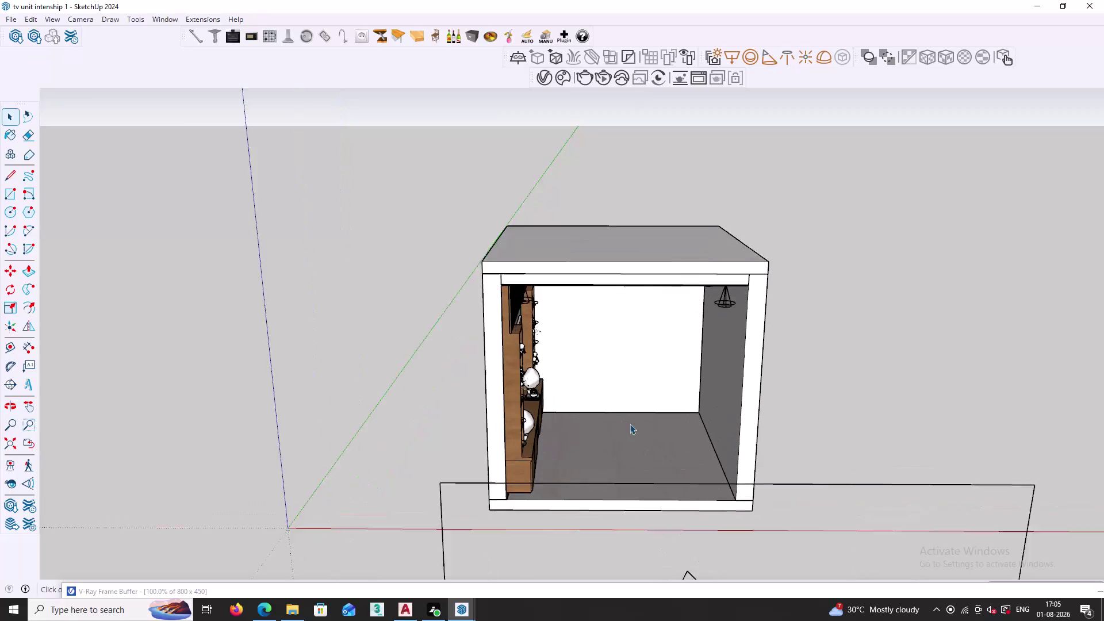
Orbit the room view to face the wooden TV unit wall and open the V-Ray Asset Editor.
middle_drag(629, 462, 612, 438)
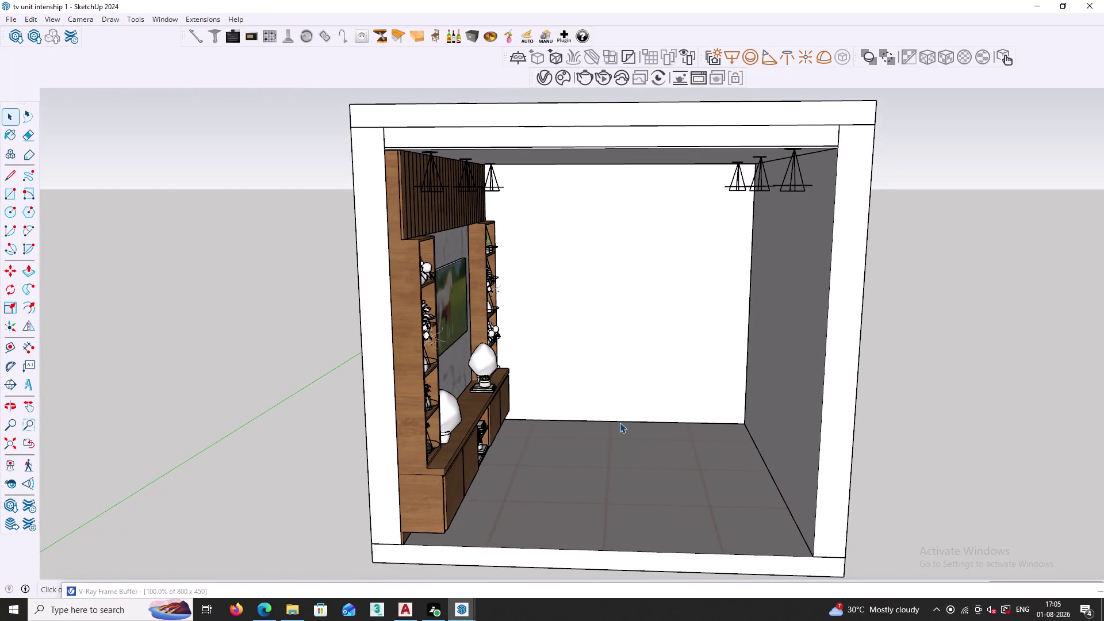
middle_drag(621, 410, 608, 472)
middle_drag(617, 481, 528, 460)
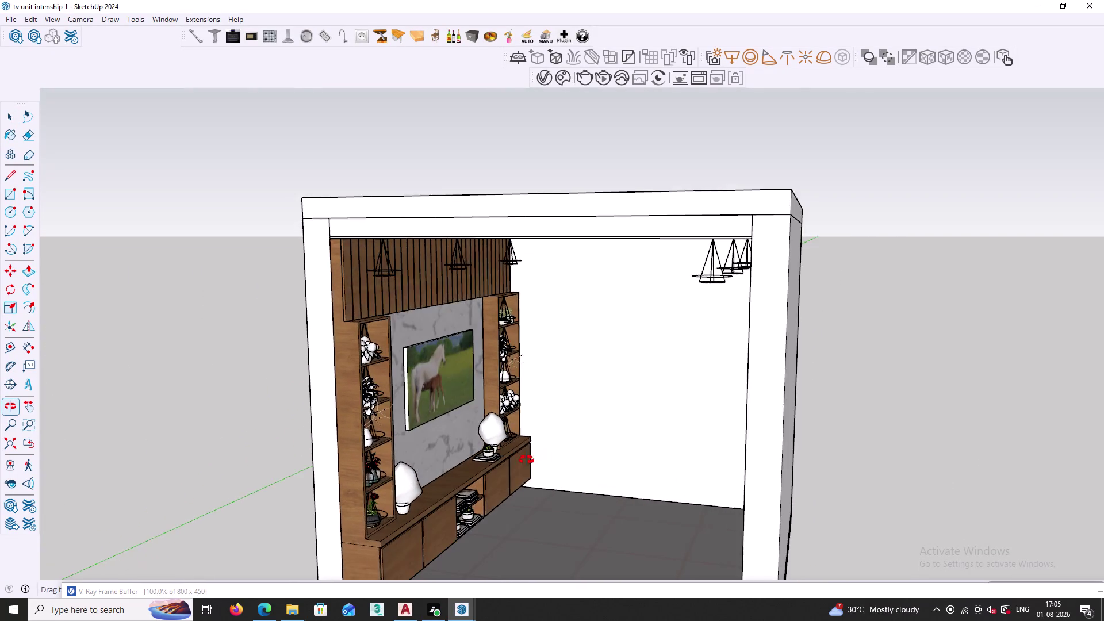
middle_drag(528, 460, 523, 460)
middle_drag(528, 485, 593, 461)
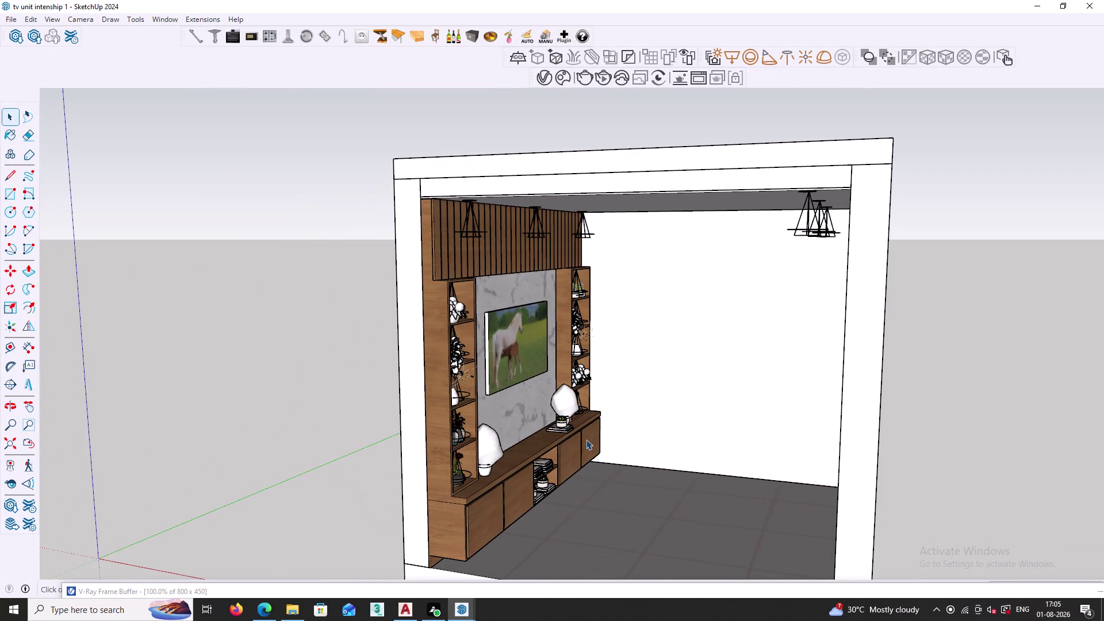
click(544, 78)
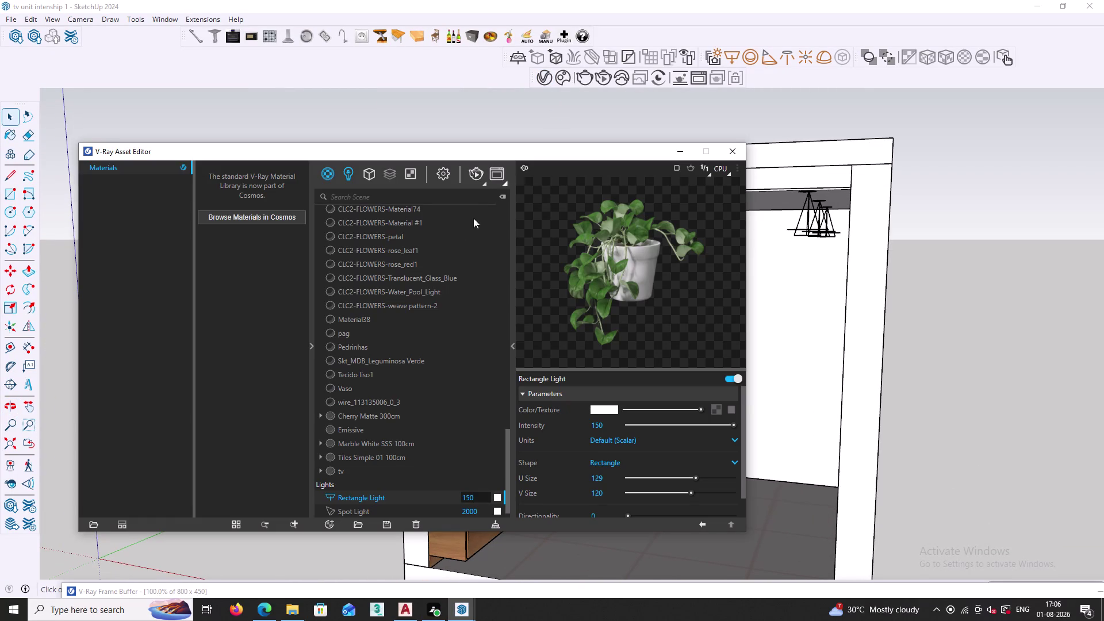
Turn Progressive off, enable Denoiser and Safe Frame, and set a 1:1 aspect ratio.
click(443, 173)
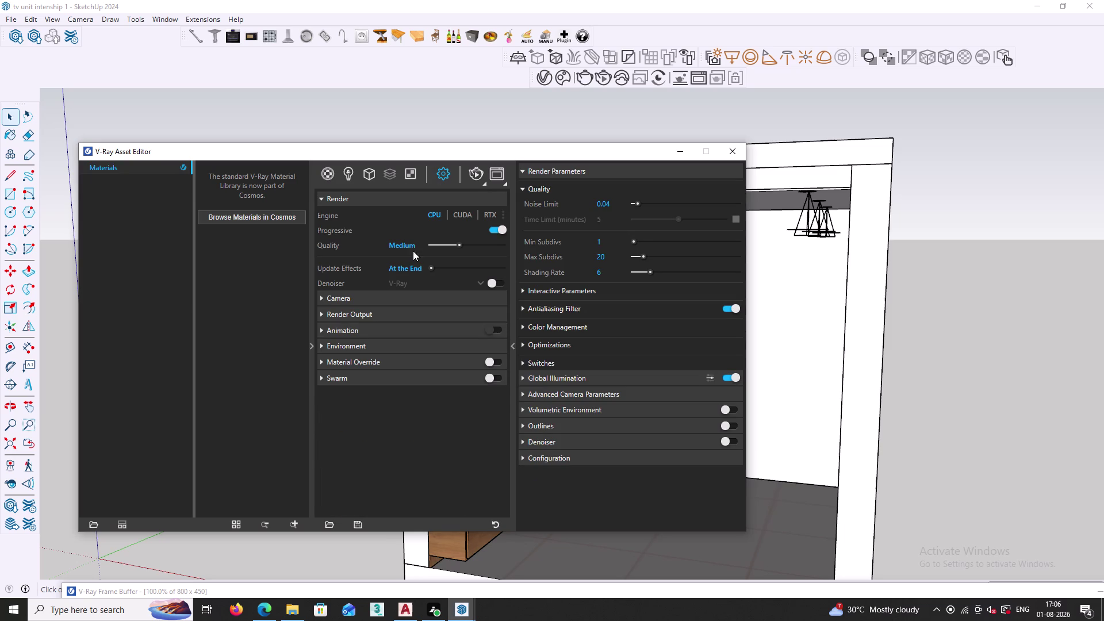
click(495, 231)
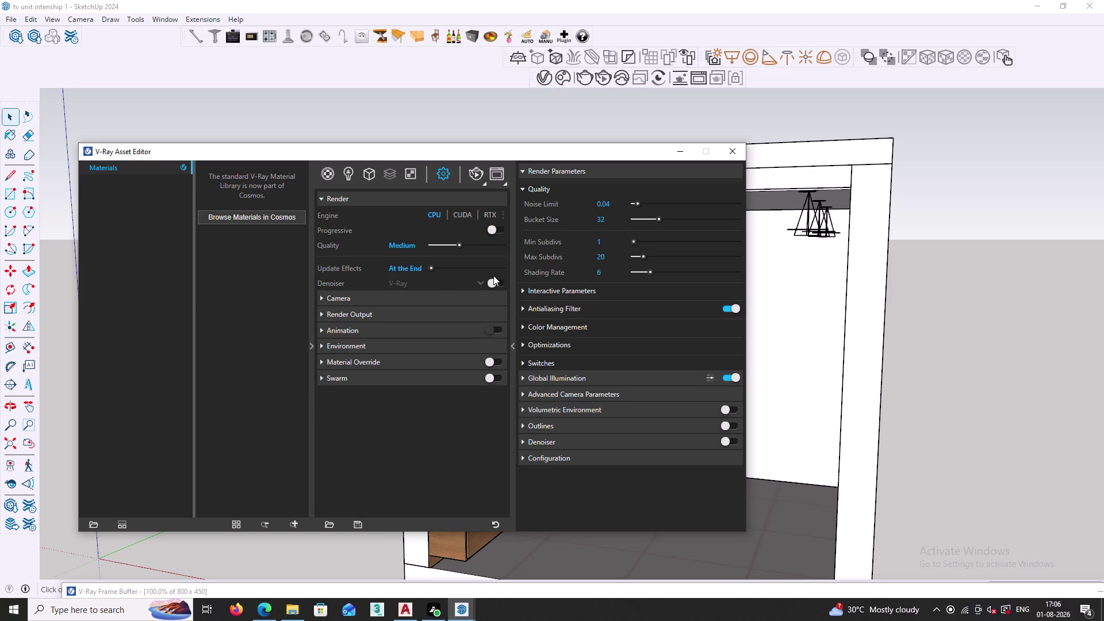
click(497, 286)
click(331, 312)
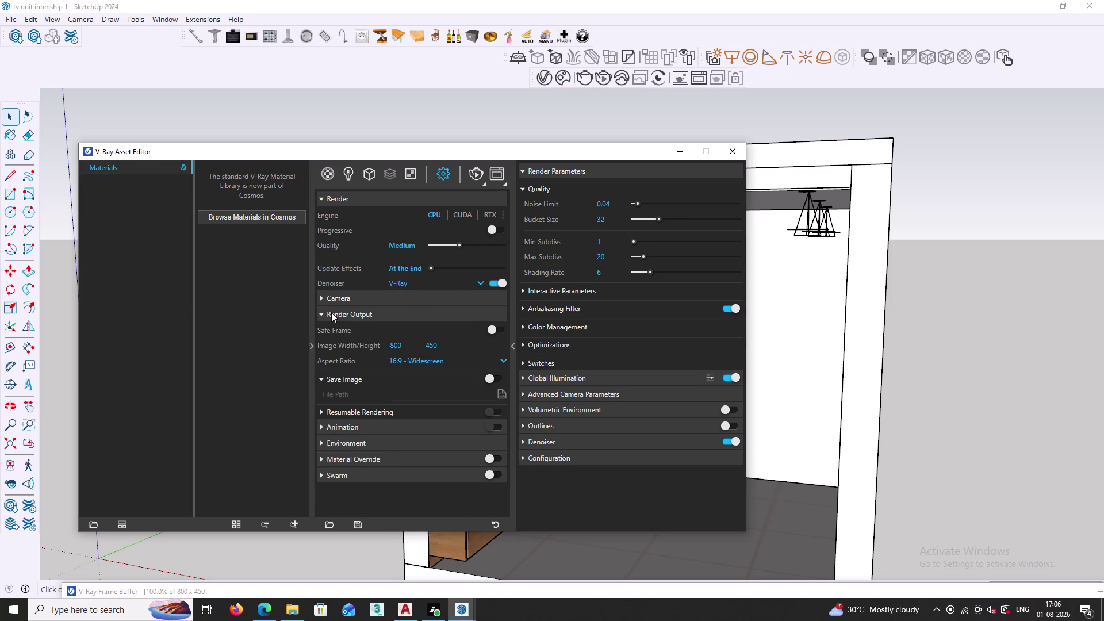
click(500, 331)
click(505, 362)
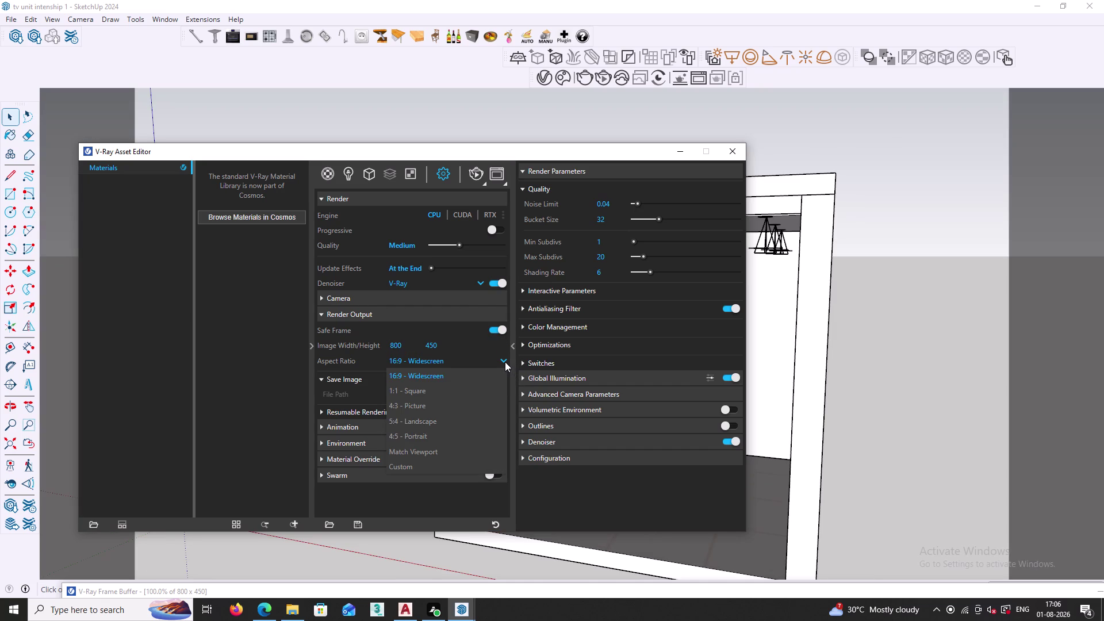
click(455, 387)
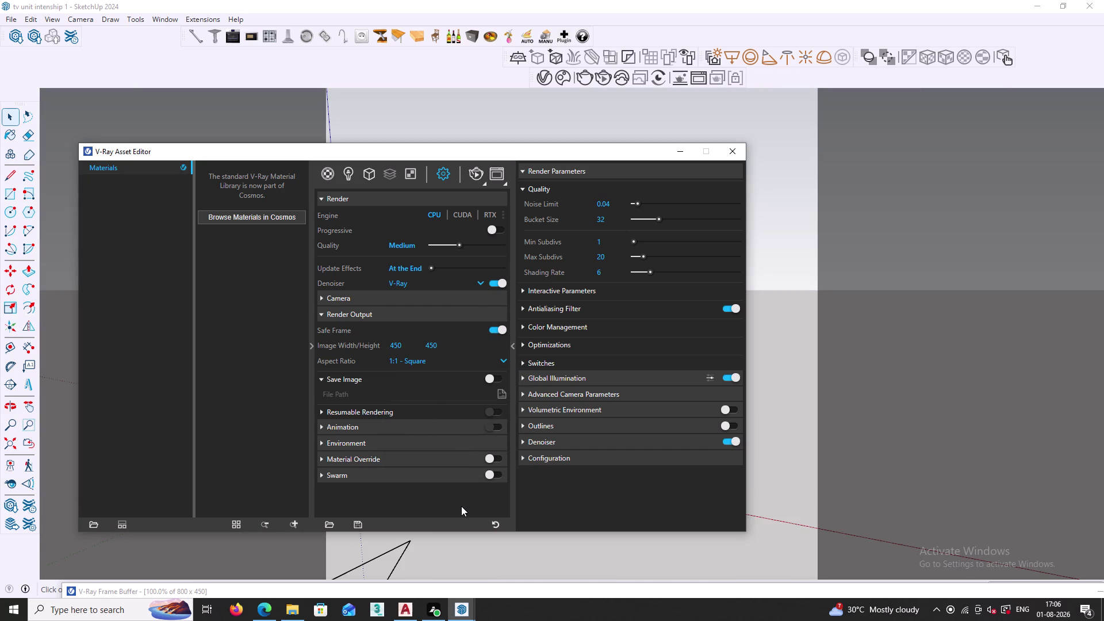
Set the noise limit to 0.02 and Primary Rays to Irradiance map.
click(612, 201)
key(BackSpace)
key(2)
click(652, 378)
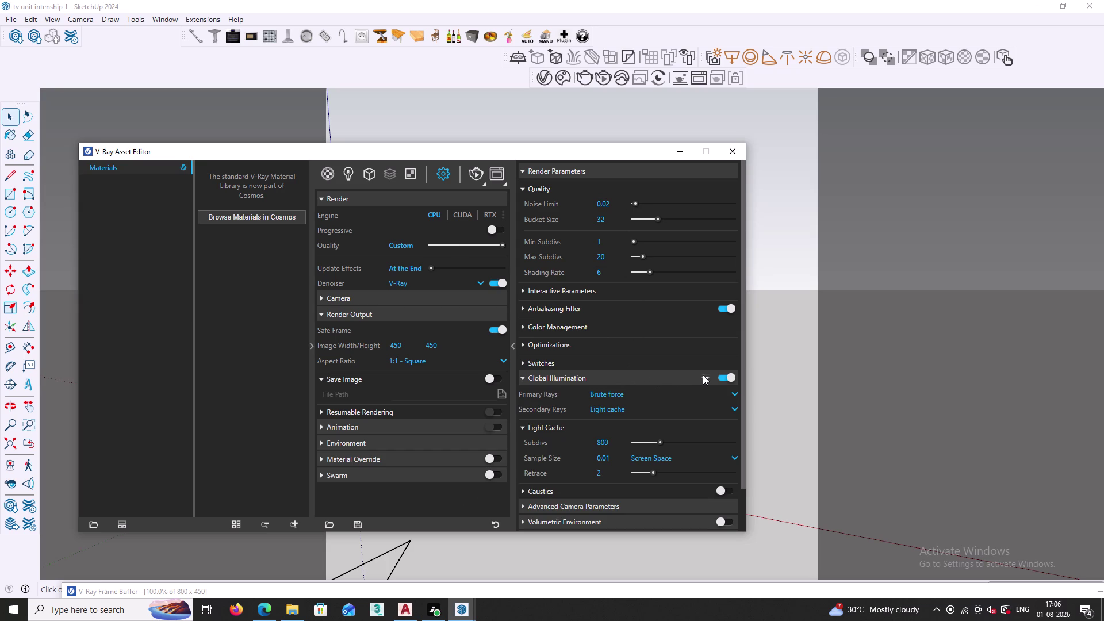
click(647, 395)
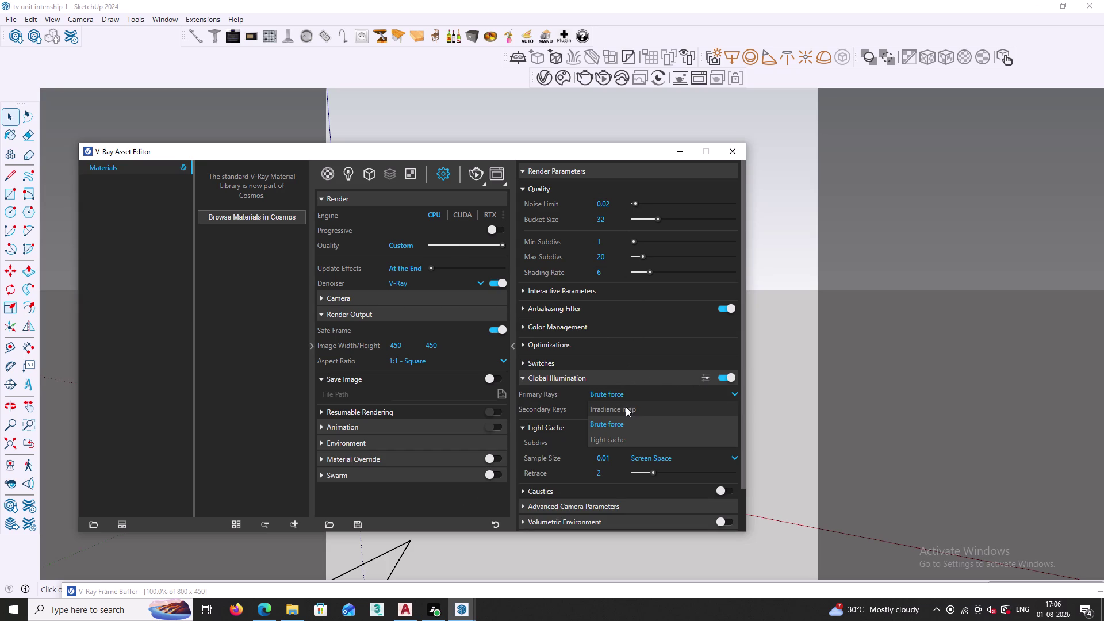
click(625, 408)
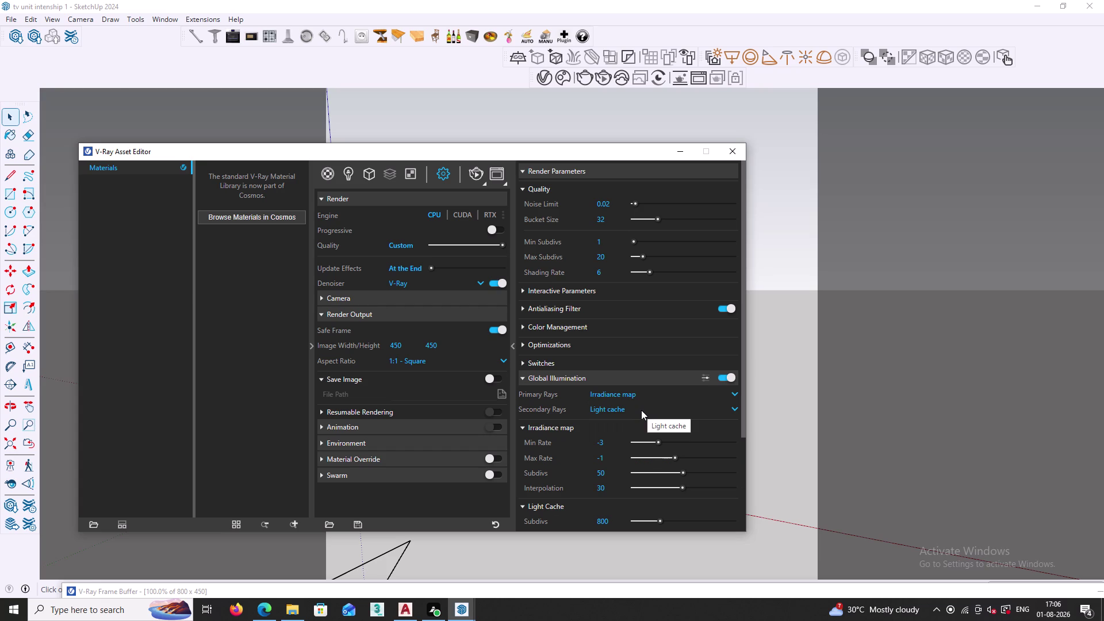
scroll(down, 3)
scroll(down, 3)
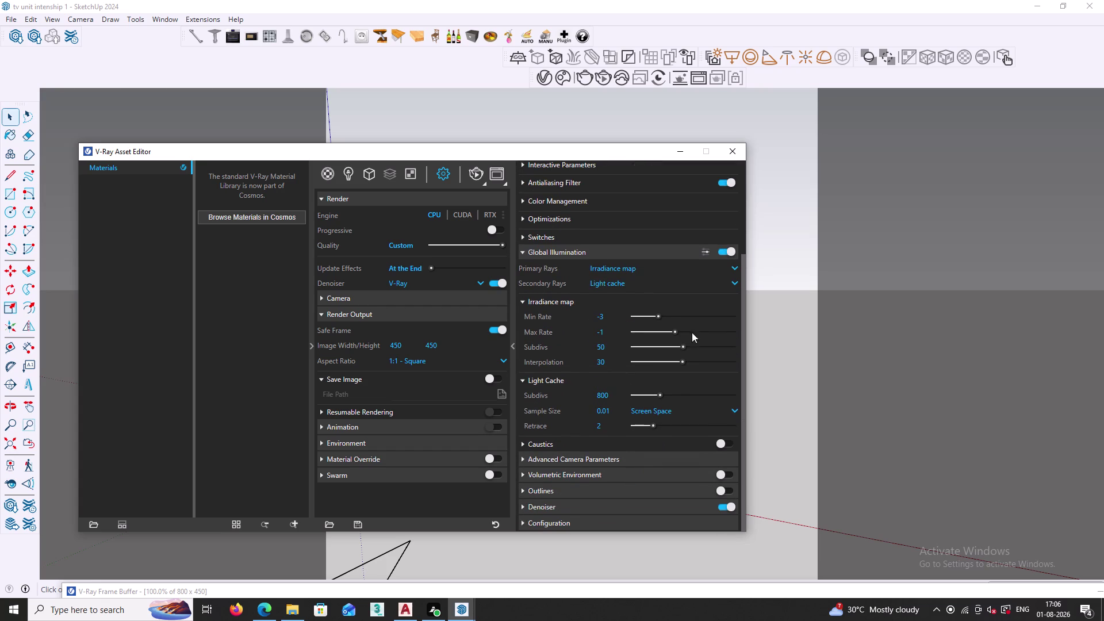
click(734, 145)
scroll(up, 3)
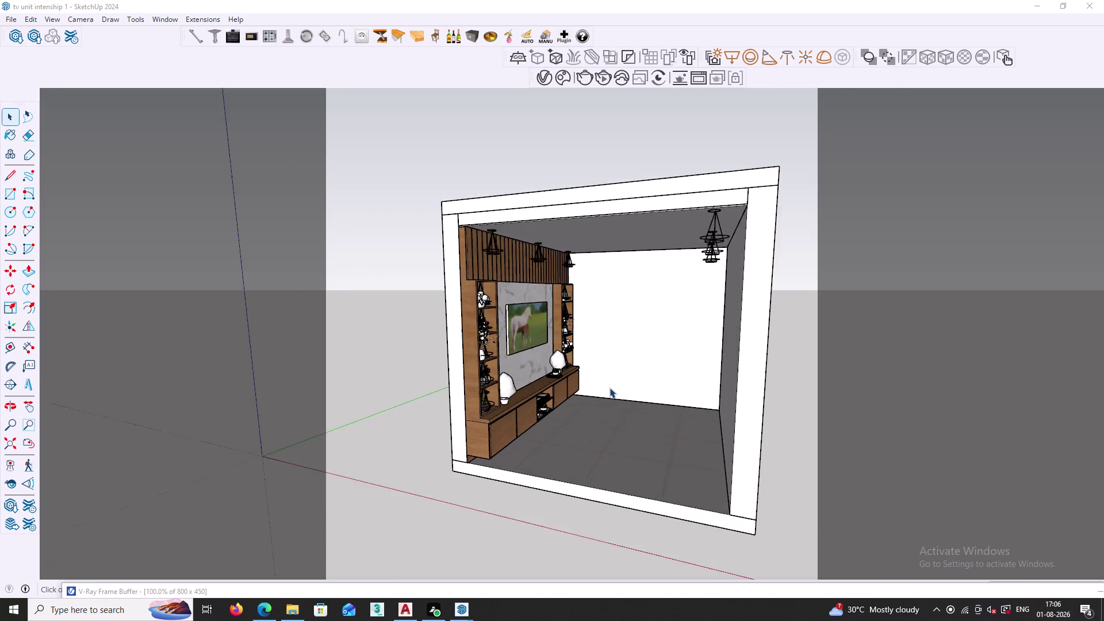
Orbit the camera around until it faces the TV unit wall head-on.
scroll(up, 3)
middle_drag(599, 403, 621, 411)
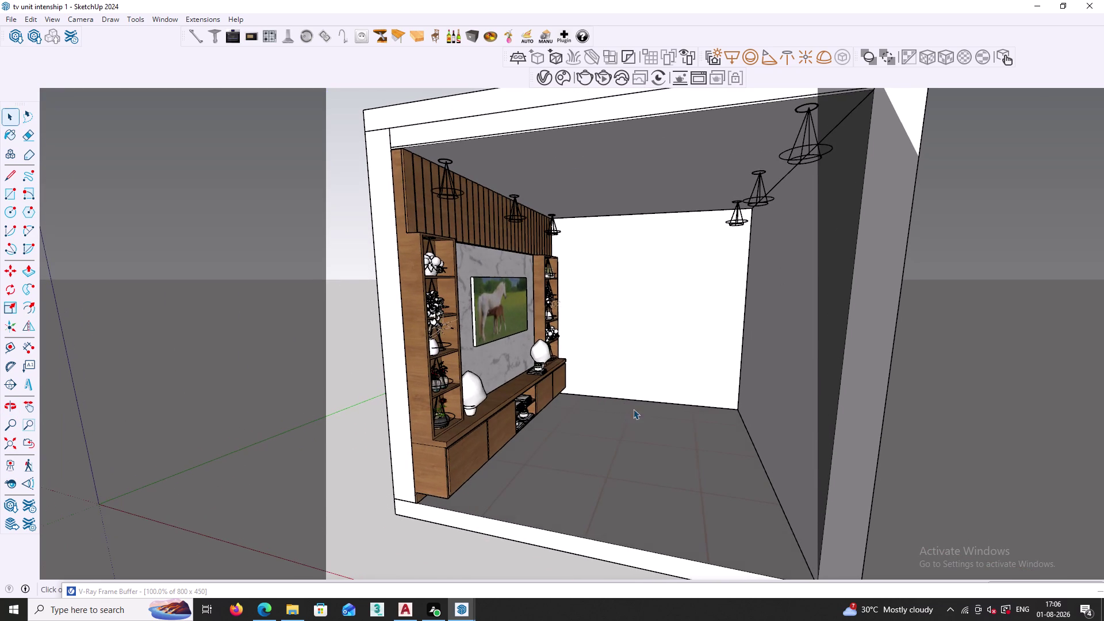
middle_drag(636, 384, 618, 411)
middle_drag(616, 417, 626, 407)
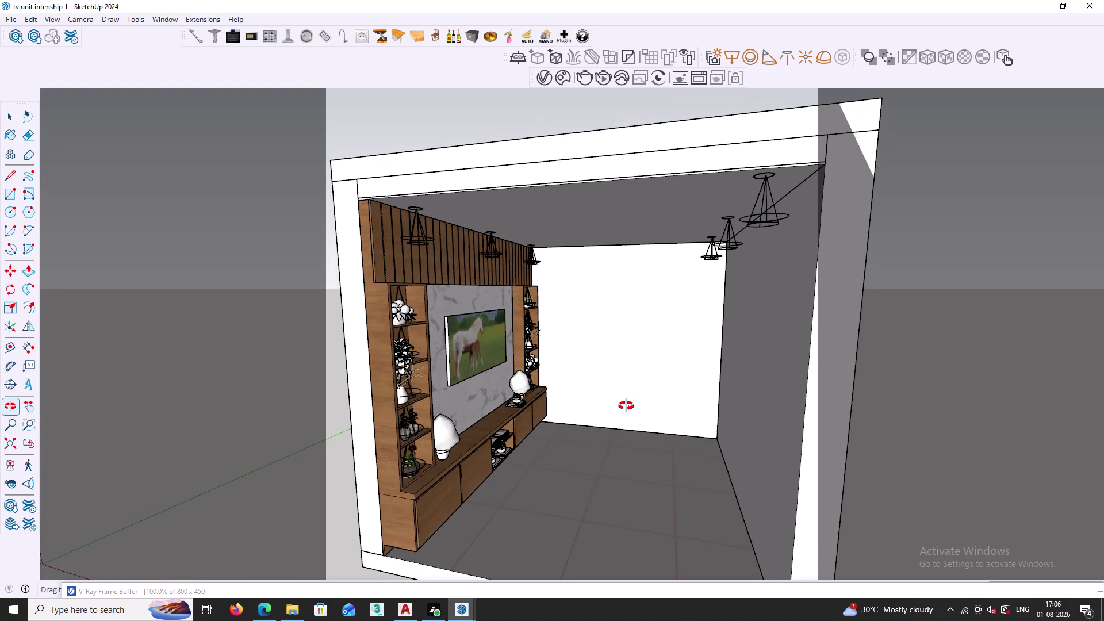
middle_drag(626, 407, 629, 402)
scroll(up, 3)
middle_drag(631, 418, 623, 418)
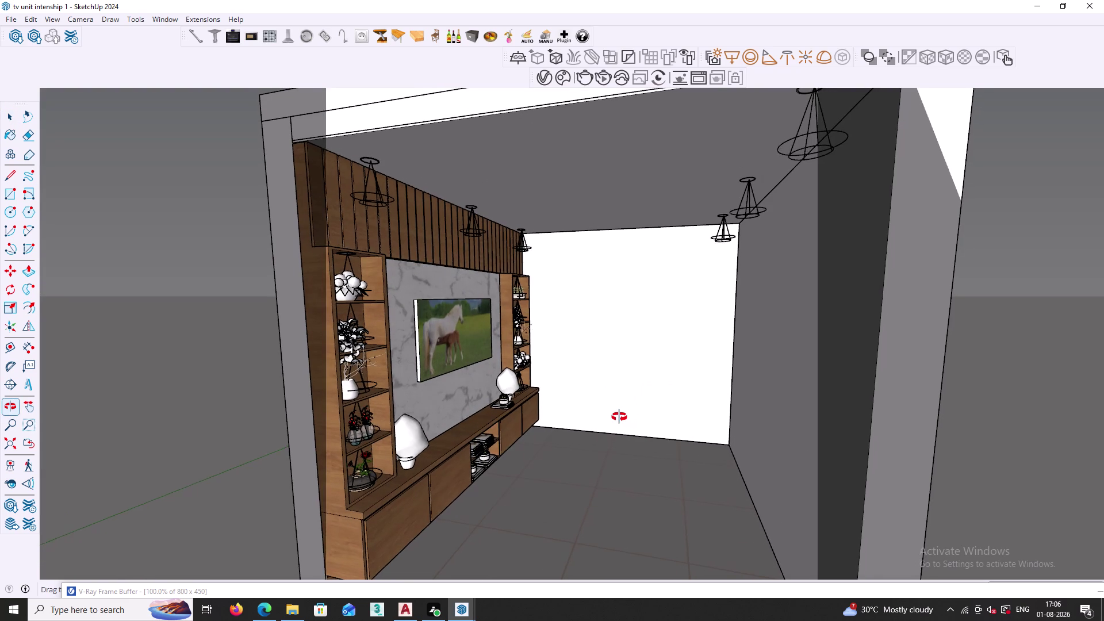
middle_drag(622, 417, 617, 417)
middle_drag(608, 418, 623, 417)
middle_drag(636, 417, 524, 440)
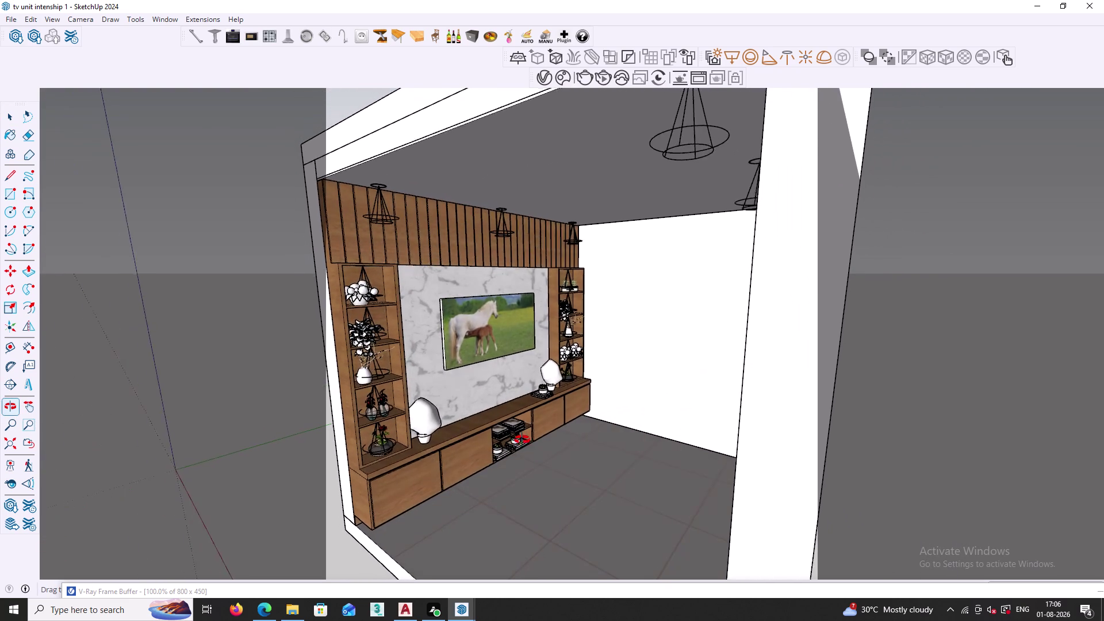
Pan and zoom in so the TV unit fills the square safe frame.
middle_drag(524, 440, 516, 442)
middle_drag(532, 436, 583, 440)
scroll(up, 3)
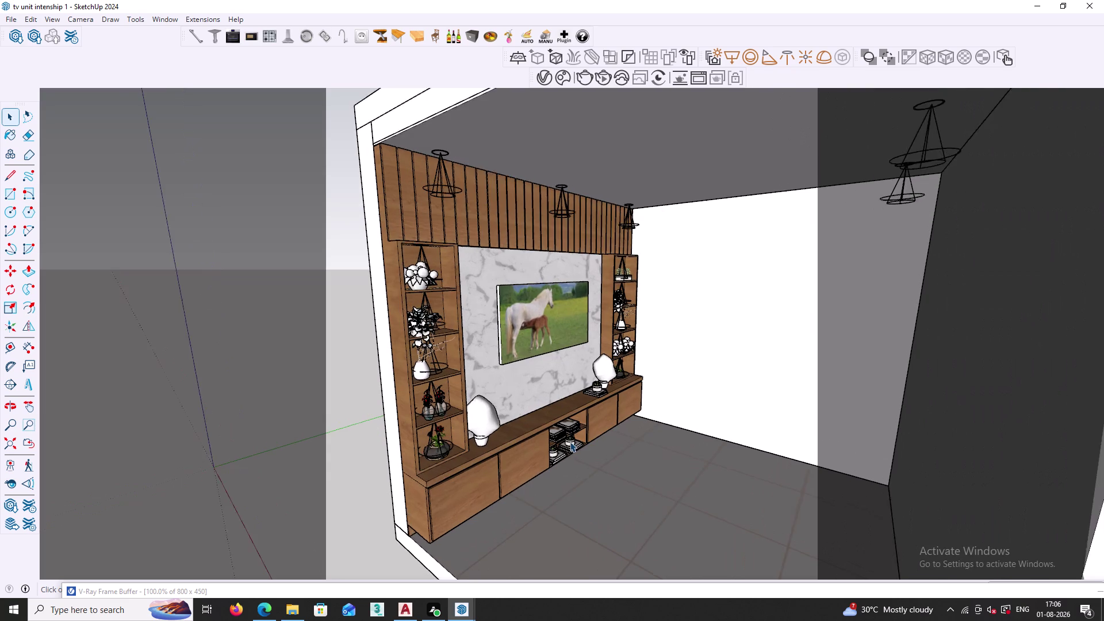
scroll(up, 3)
scroll(up, 3)
scroll(up, 3)
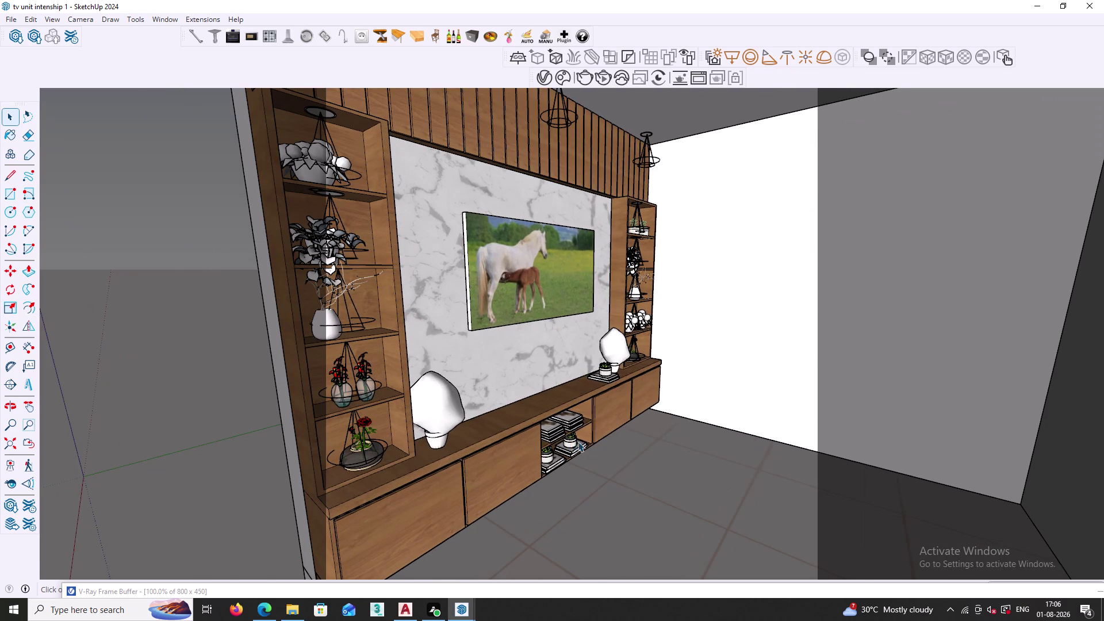
middle_drag(592, 463, 563, 440)
middle_drag(568, 433, 600, 428)
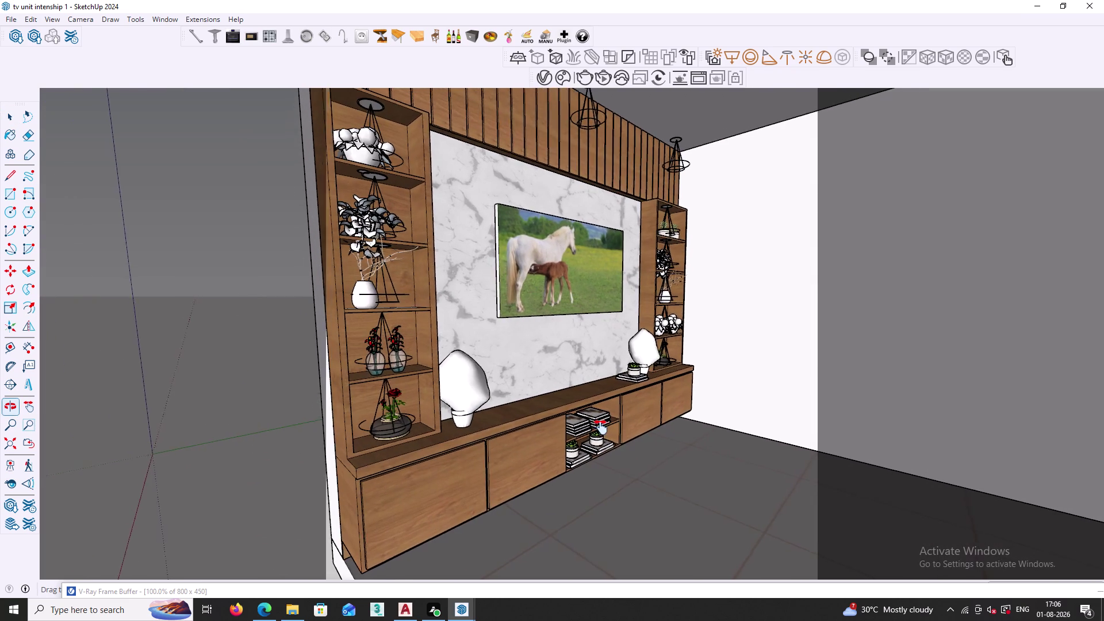
middle_drag(599, 427, 606, 459)
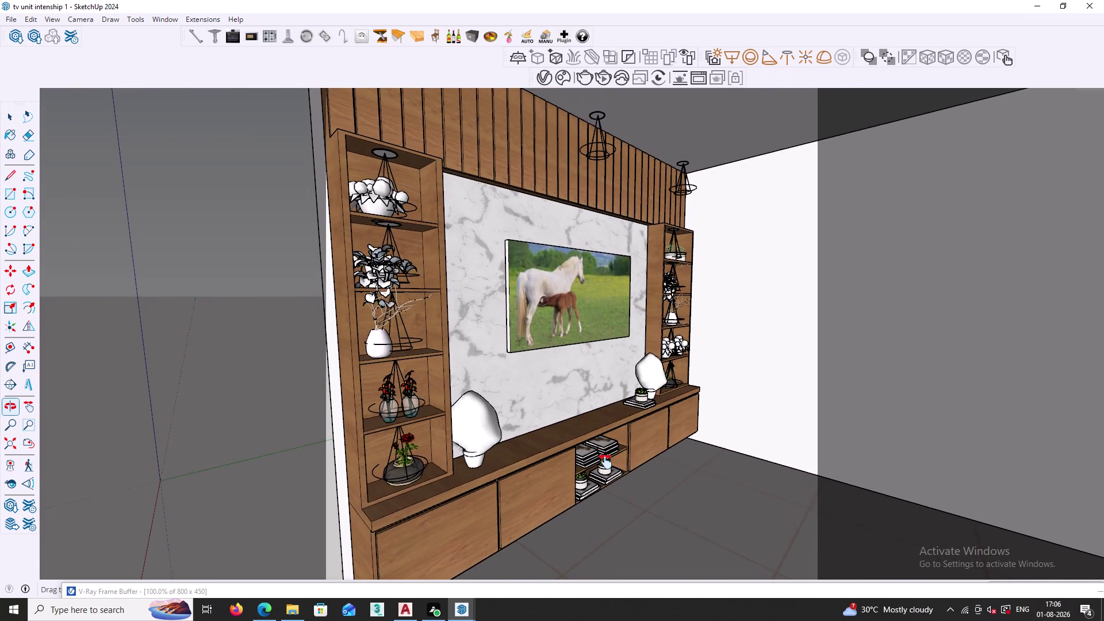
middle_drag(606, 459, 606, 465)
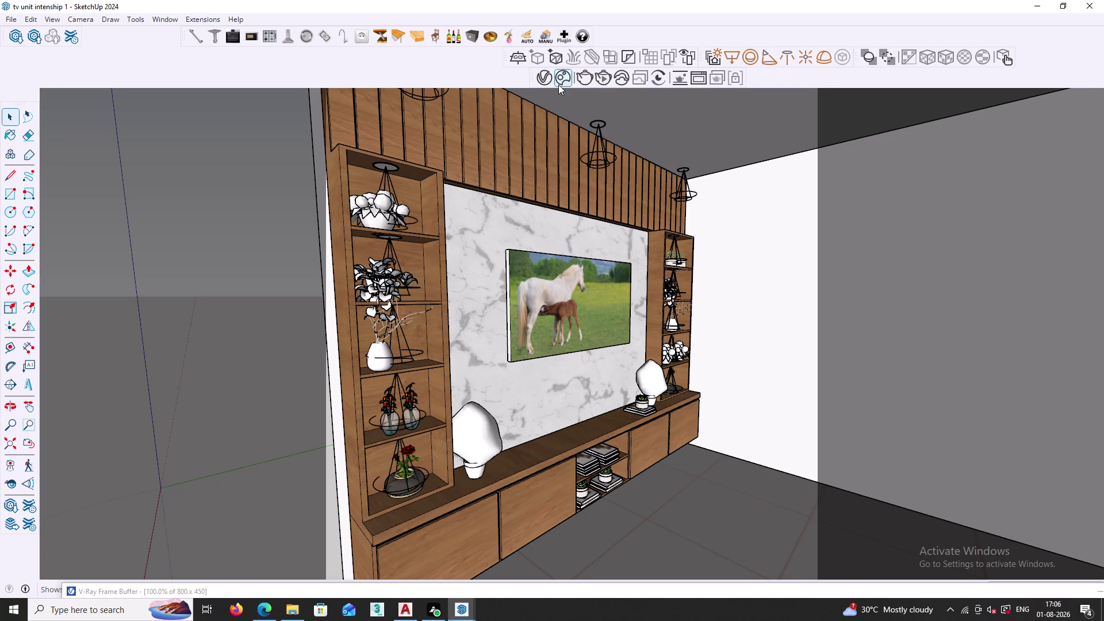
Start the 450×450 V-Ray render from the Asset Editor, then close the settings window.
click(544, 81)
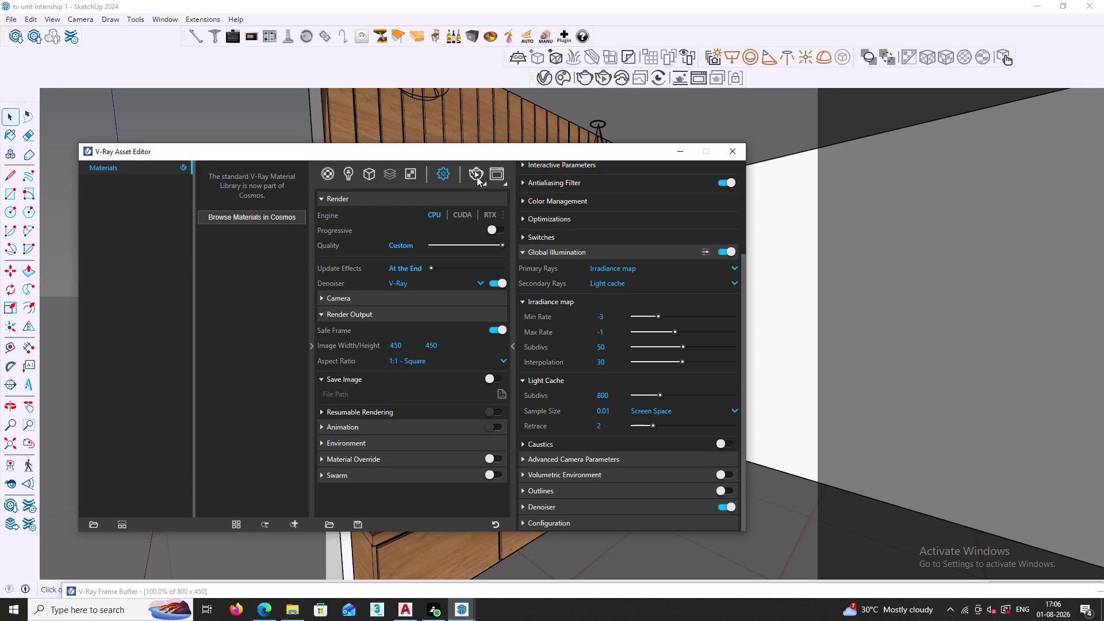
click(477, 176)
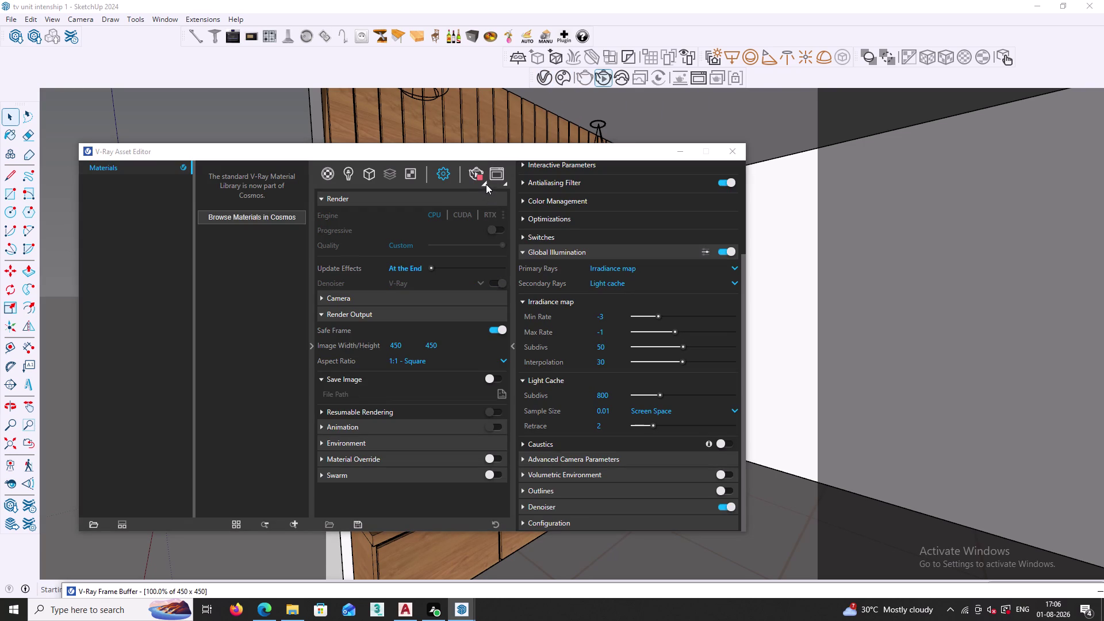
click(486, 184)
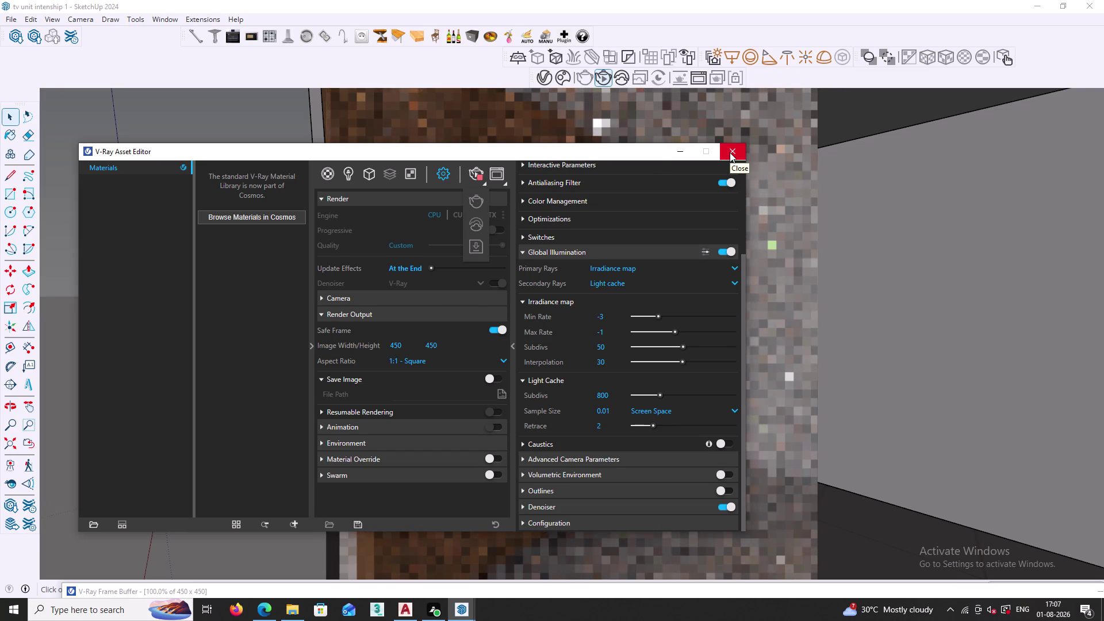
click(730, 153)
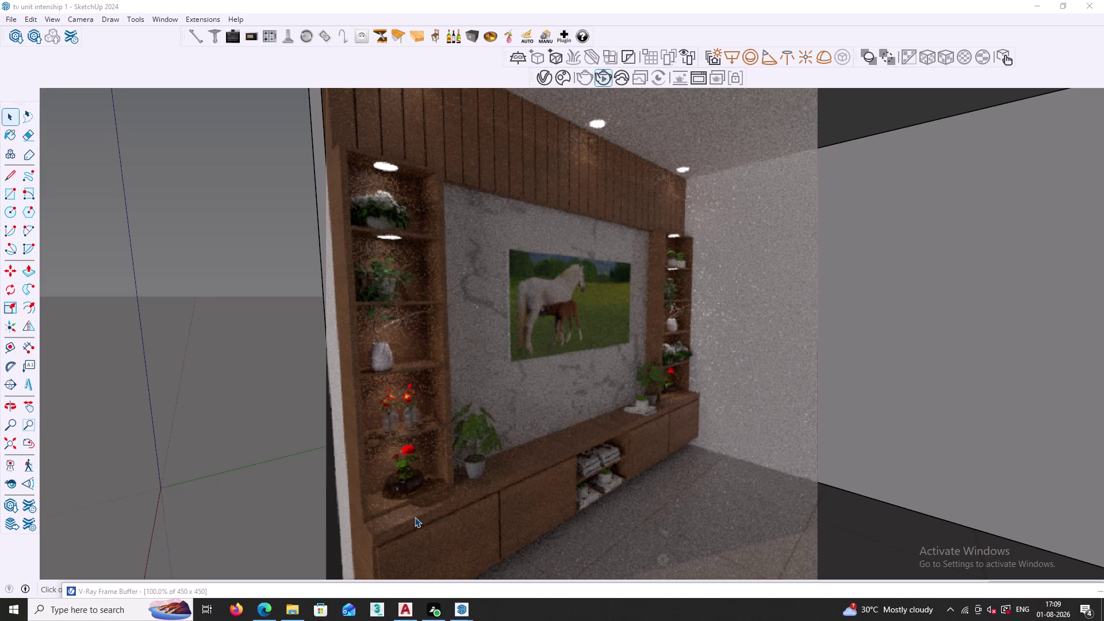
Drag the V-Ray Frame Buffer up from the taskbar and enlarge it to view the render.
drag(323, 591, 333, 577)
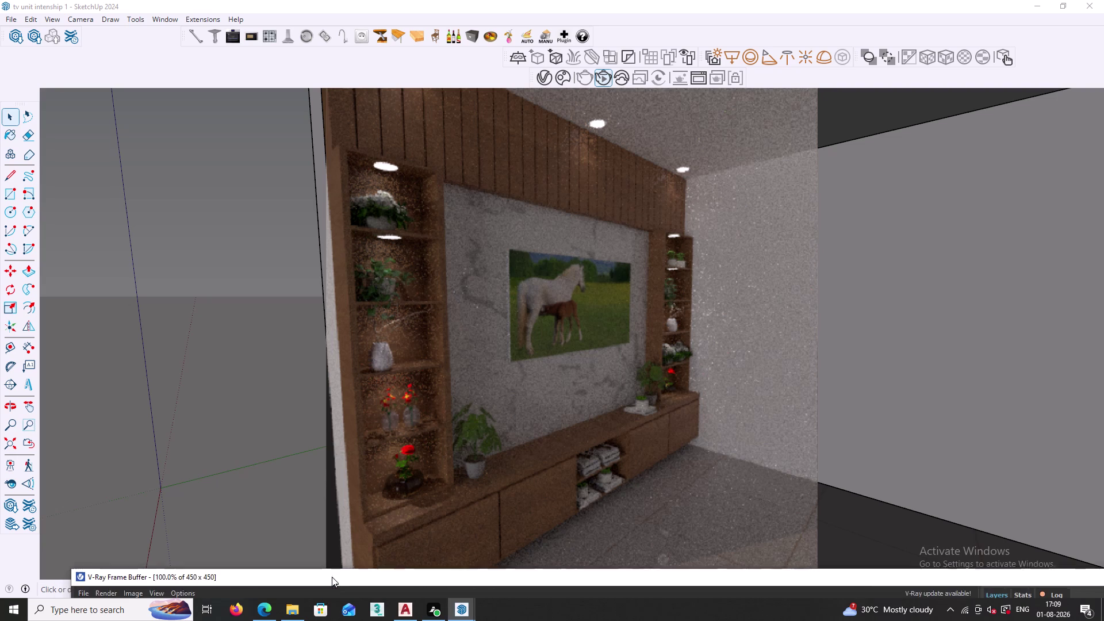
drag(332, 576, 314, 112)
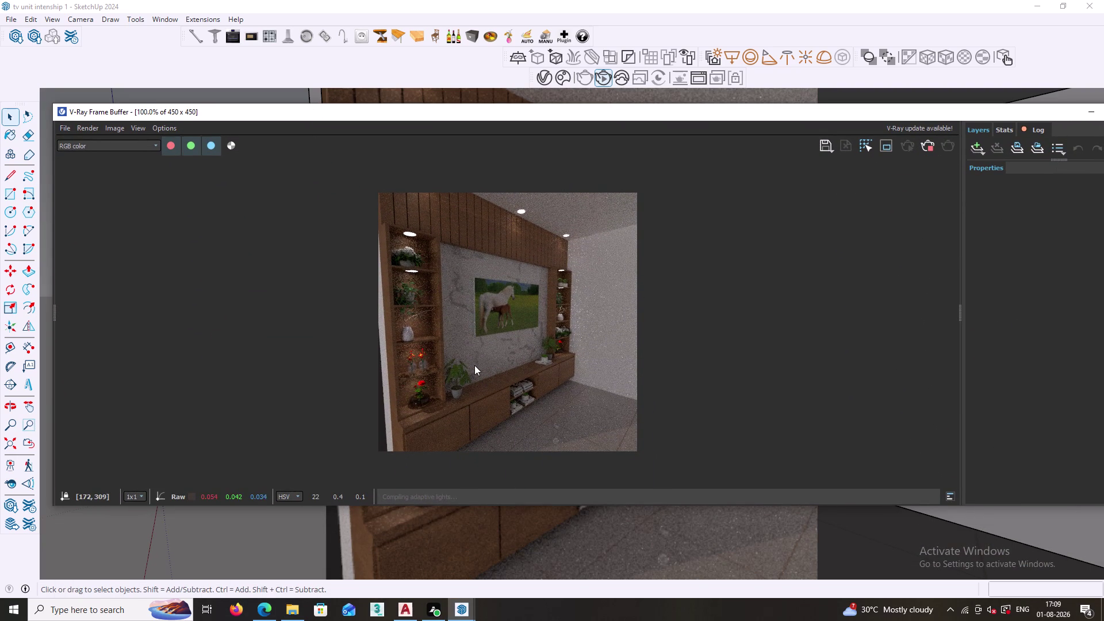
scroll(up, 3)
scroll(up, 3)
scroll(down, 3)
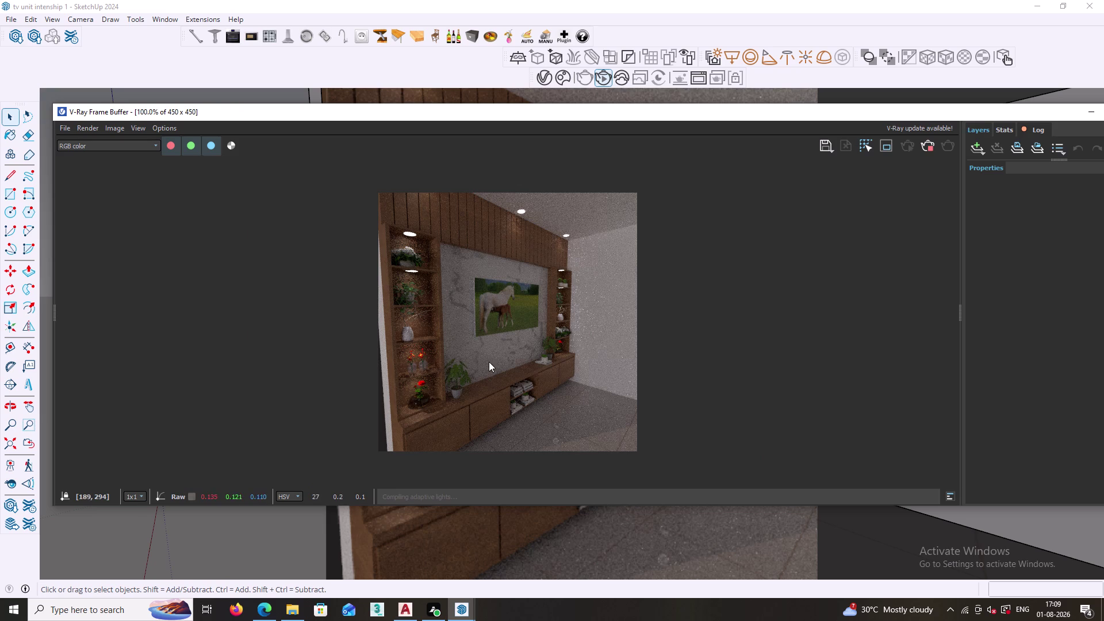